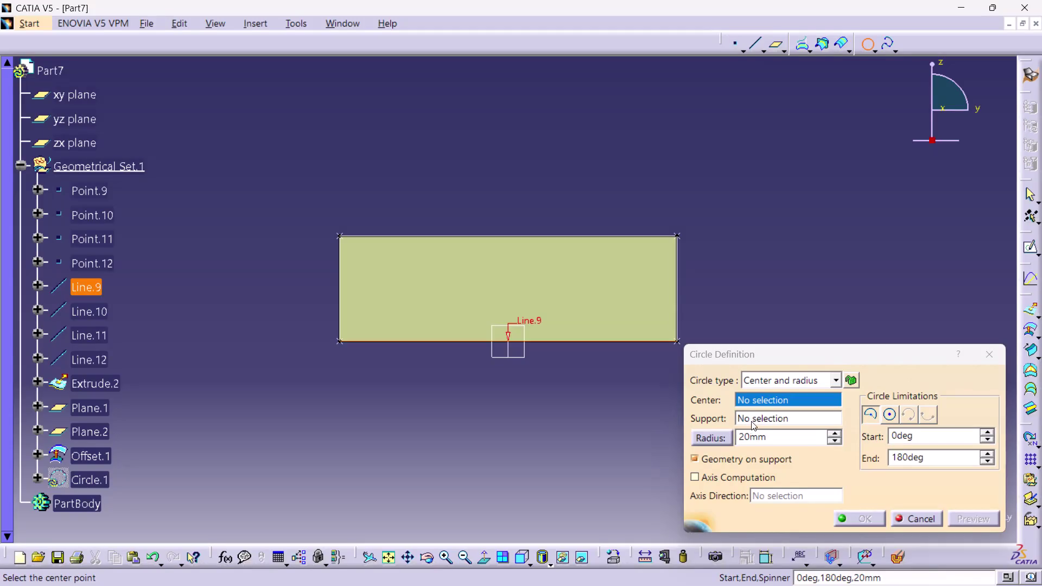
Set Offset.1 as the circle support and switch the type to Bitangent and radius.
click(759, 418)
click(611, 329)
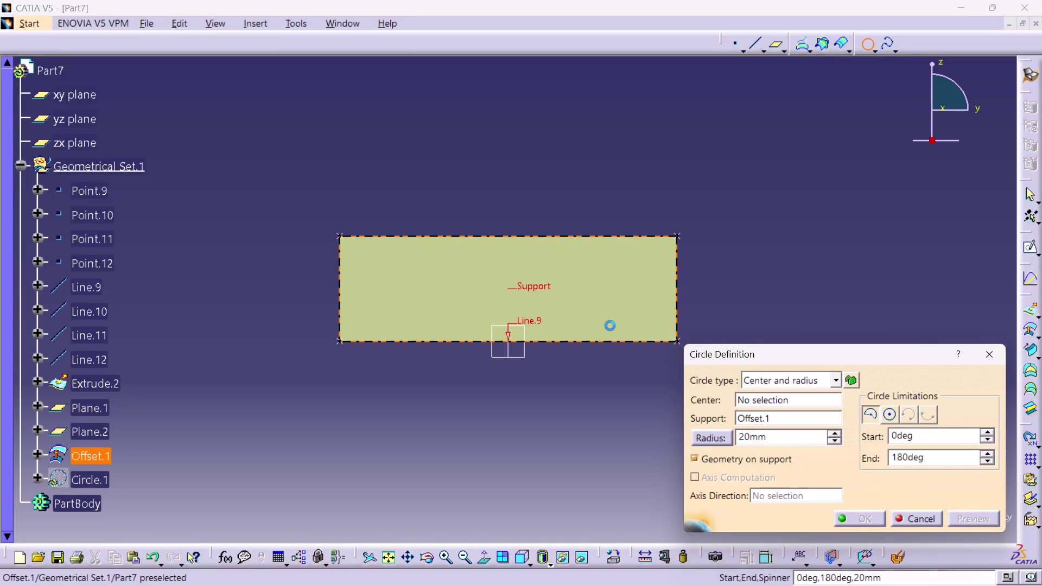
click(773, 399)
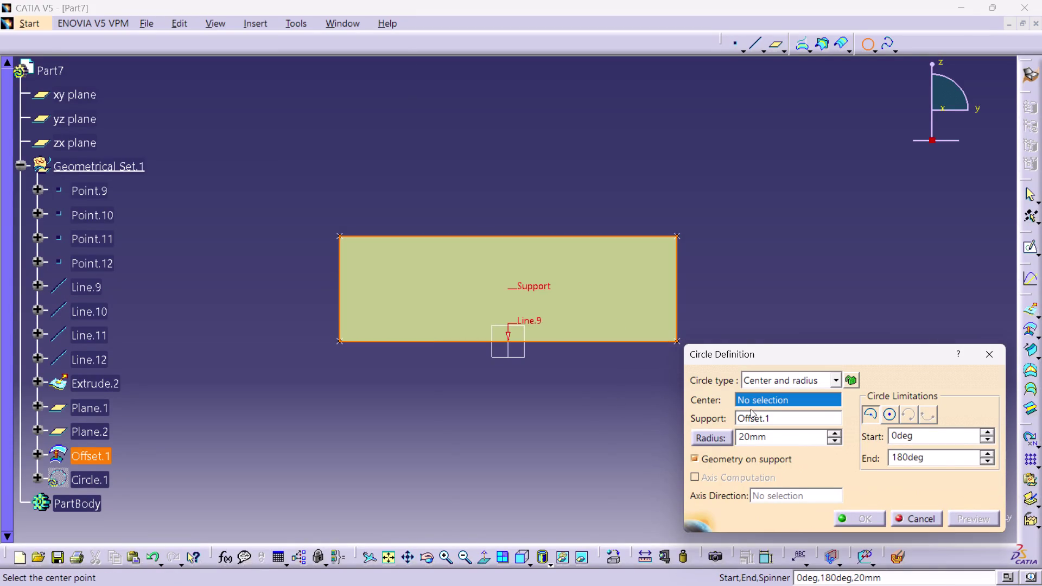
click(517, 341)
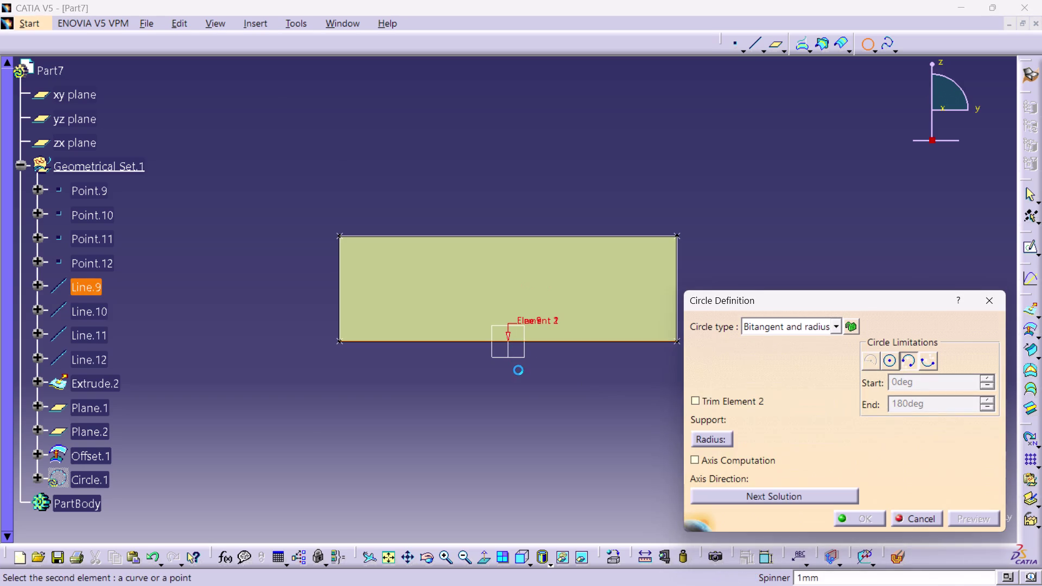
Select Line.9 as both tangent elements and Offset.1 as the support.
click(841, 324)
click(808, 231)
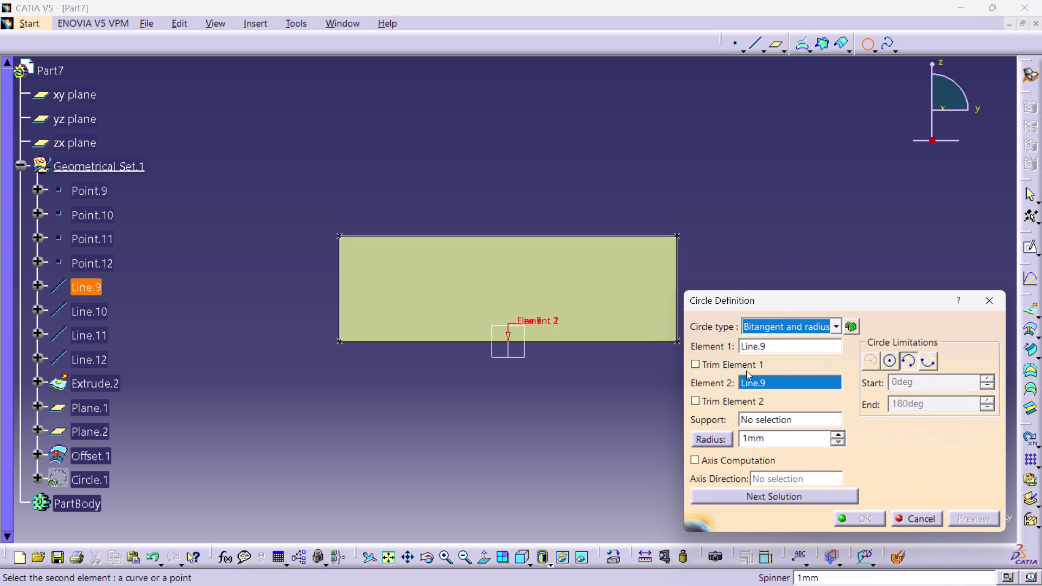
click(758, 418)
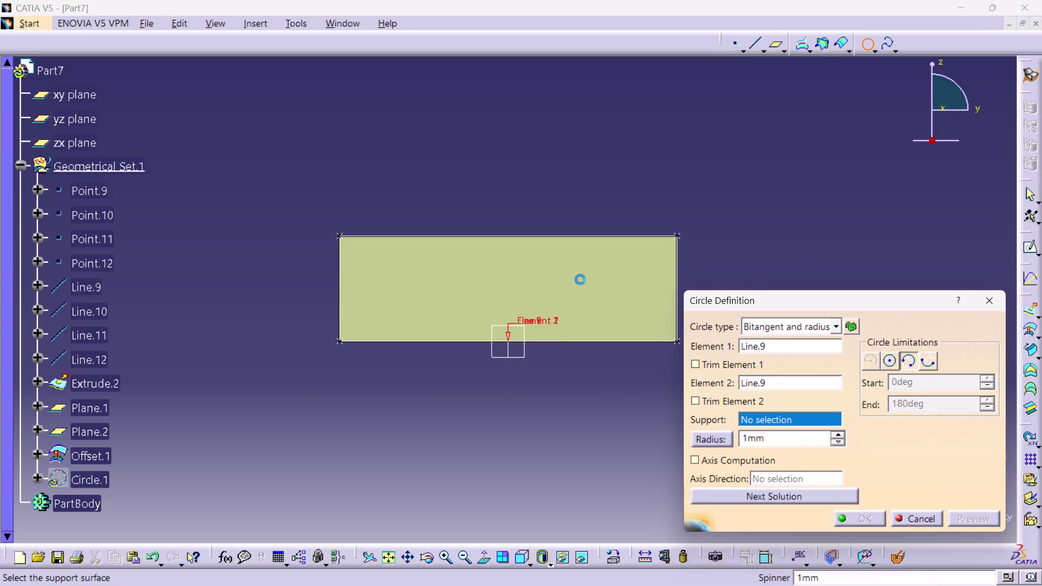
click(580, 280)
click(599, 327)
click(831, 287)
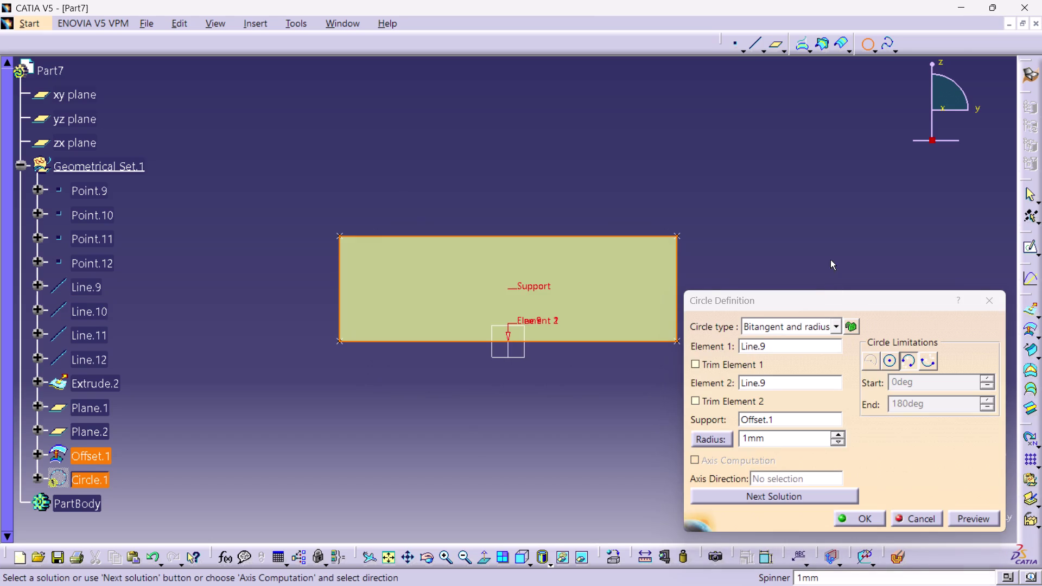
Switch the circle type back to Center and radius and cancel the definition.
click(837, 321)
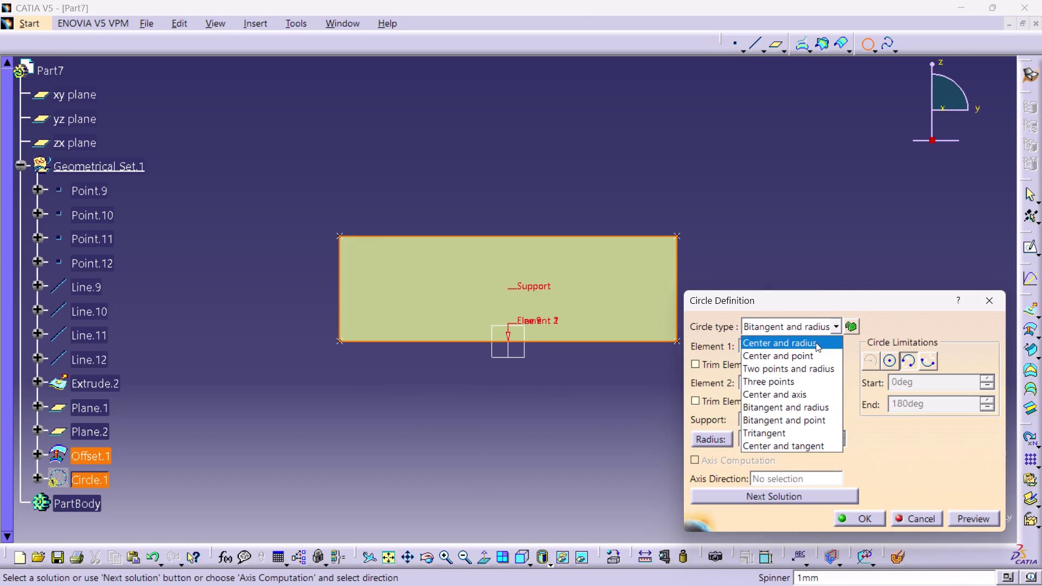
click(813, 345)
click(660, 162)
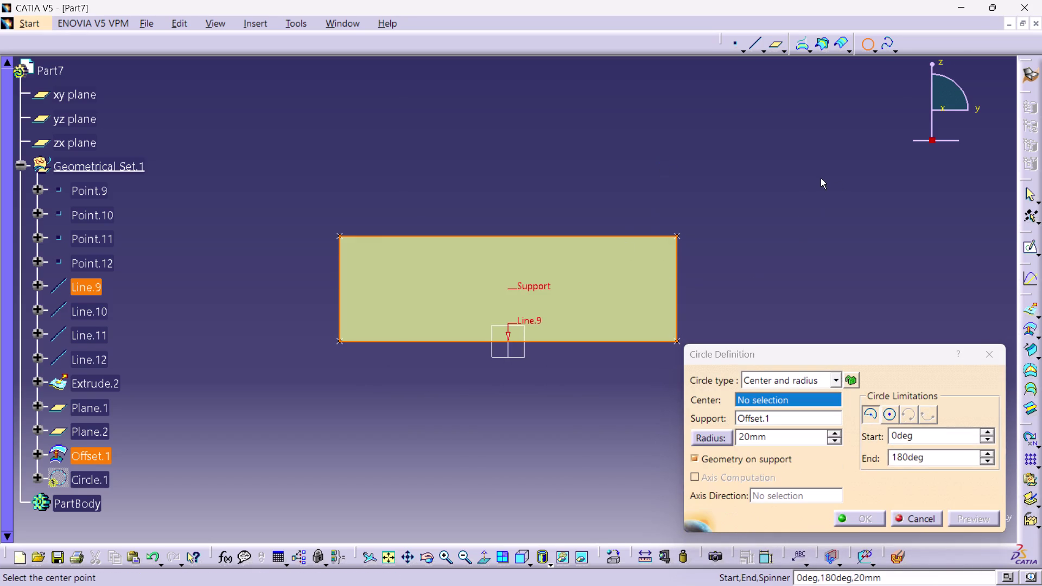
click(988, 357)
click(824, 214)
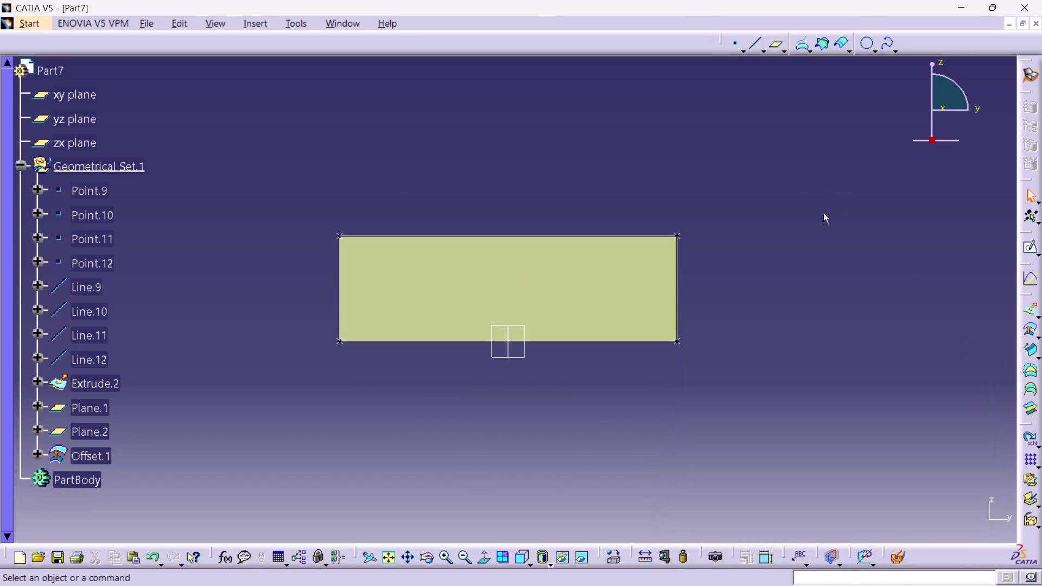
Launch a new circle and set its type to Bitangent and radius on Line.9.
click(864, 44)
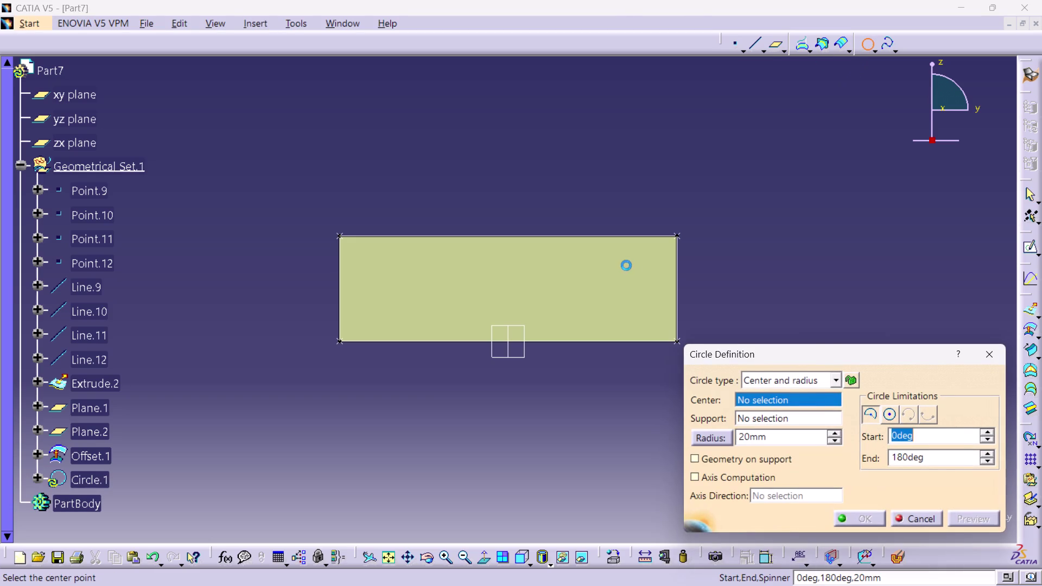
click(839, 379)
click(827, 394)
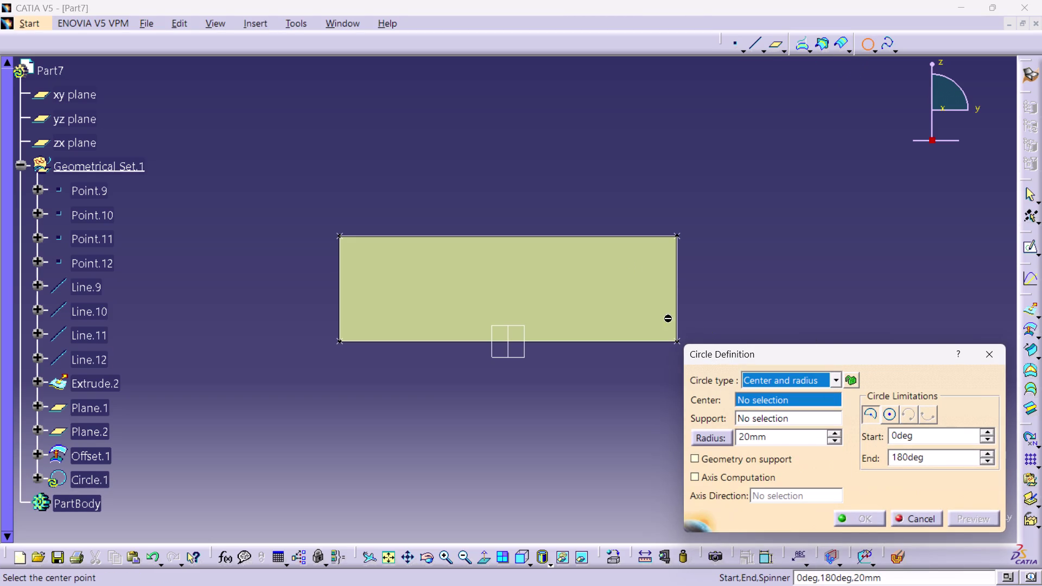
click(516, 342)
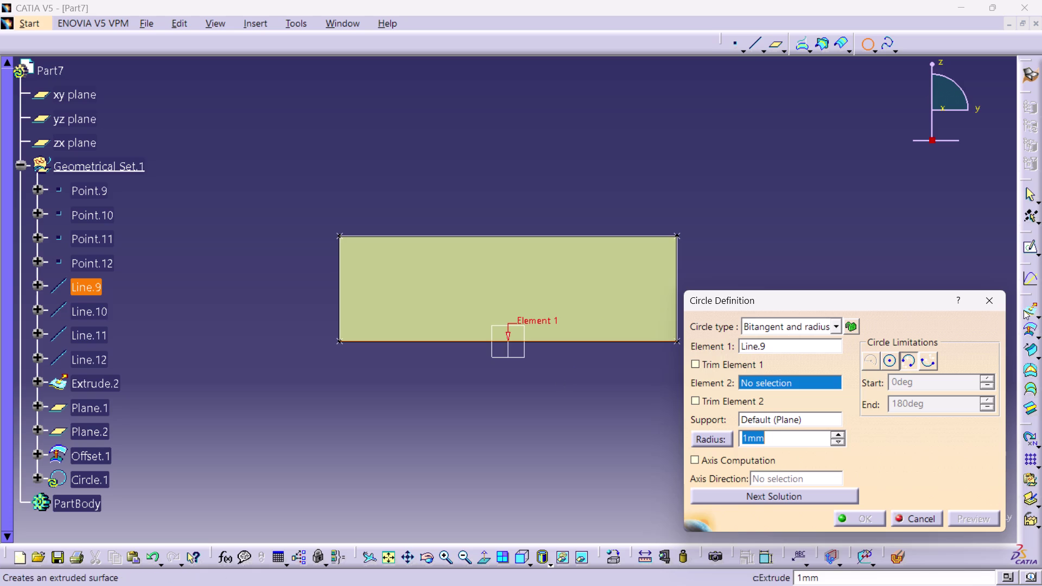
Cancel the unfinished bitangent circle and relaunch the Circle tool.
click(1001, 297)
click(884, 234)
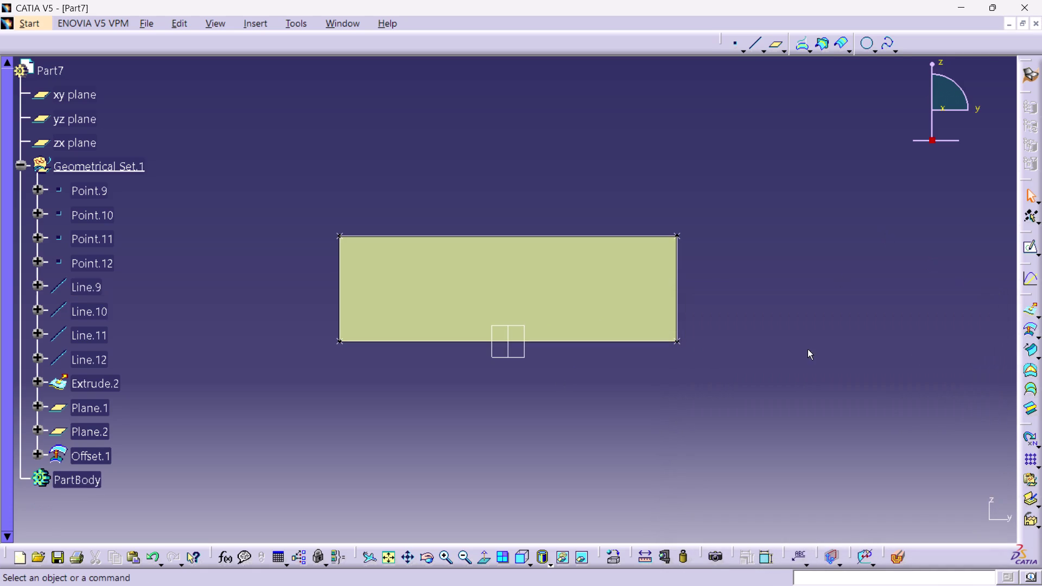
click(1027, 246)
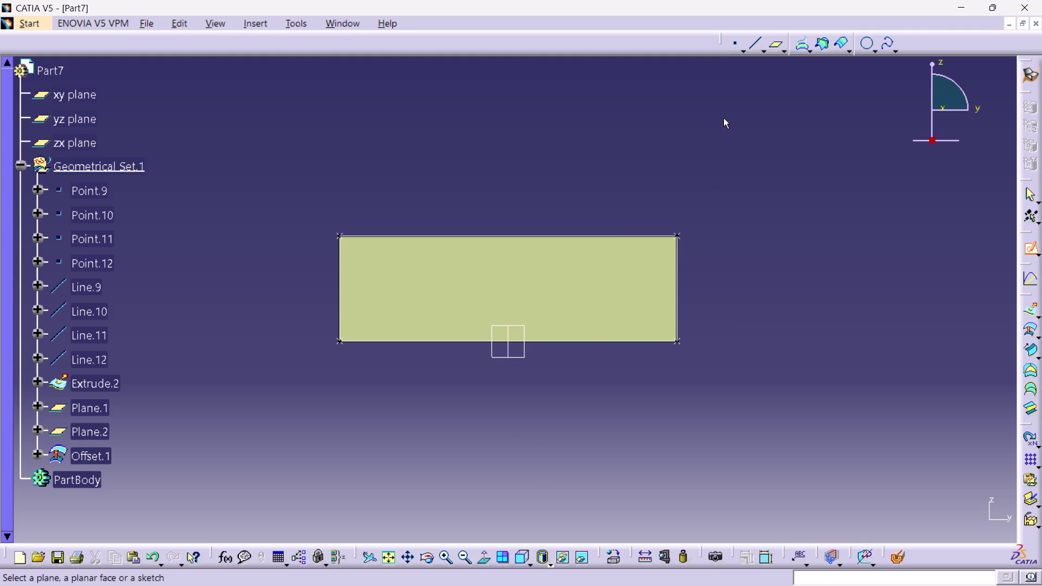
click(863, 44)
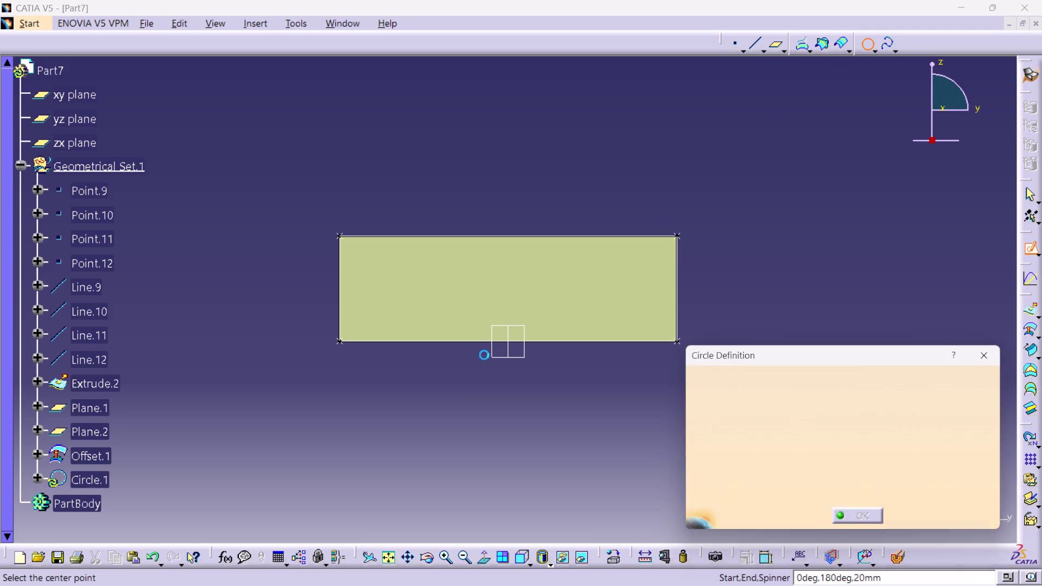
Set up a Bitangent and radius circle on Line.9, then cancel it.
click(508, 342)
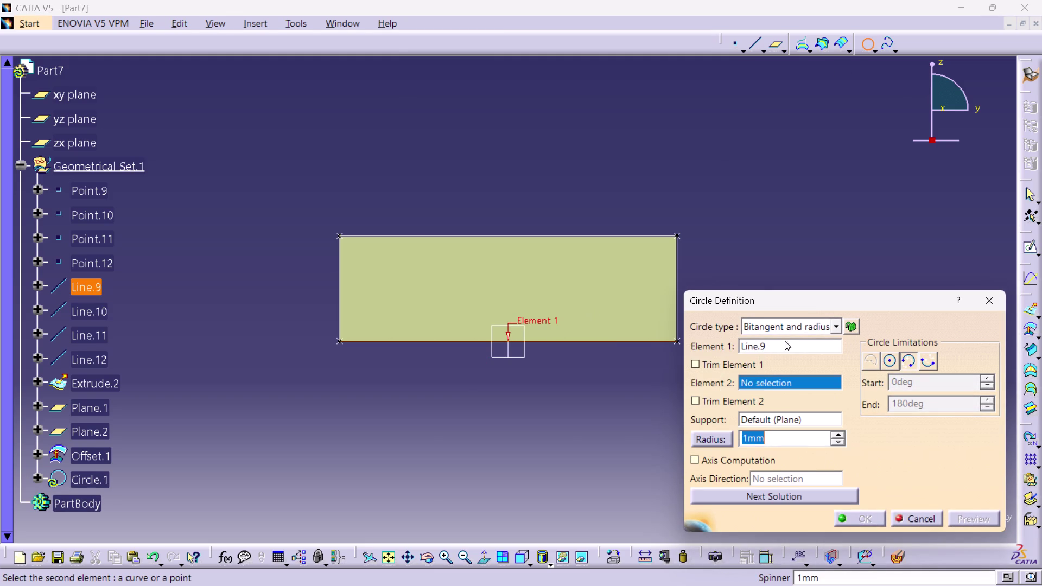
click(916, 225)
click(989, 305)
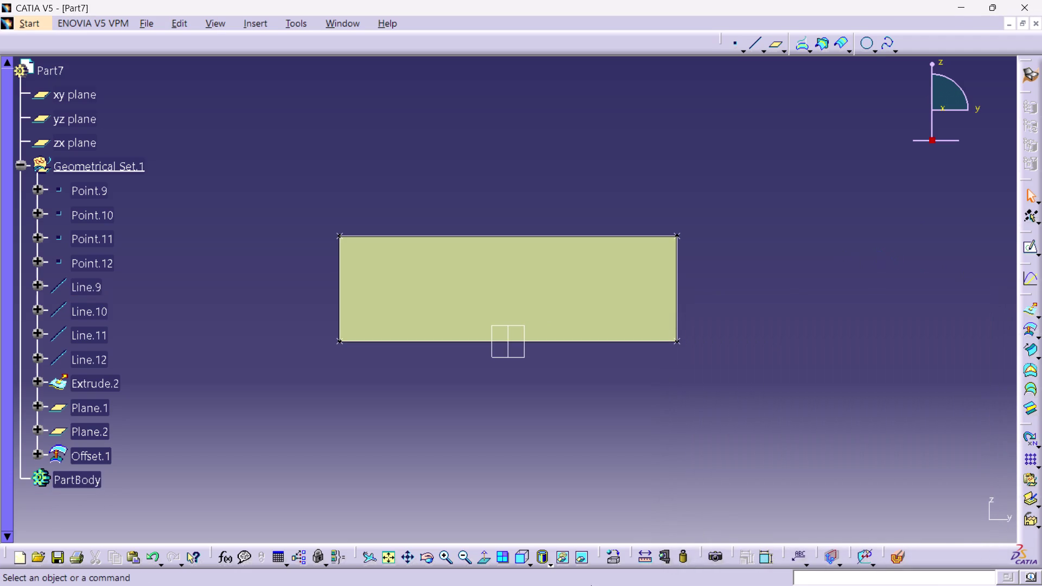